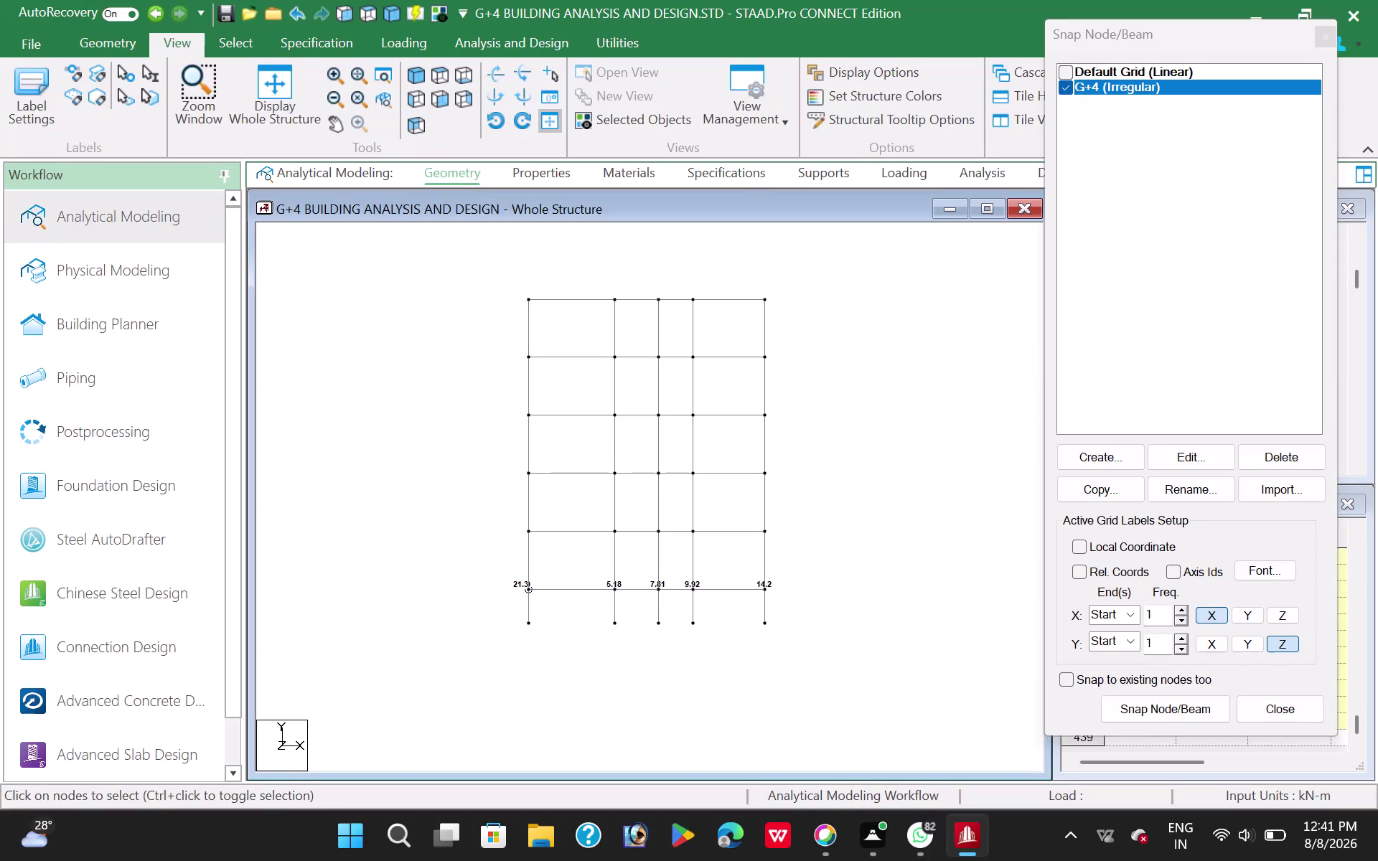
Zoom in and pan the five-storey G+4 elevation frame to the centre of the window.
scroll(down, 3)
middle_drag(444, 529, 442, 544)
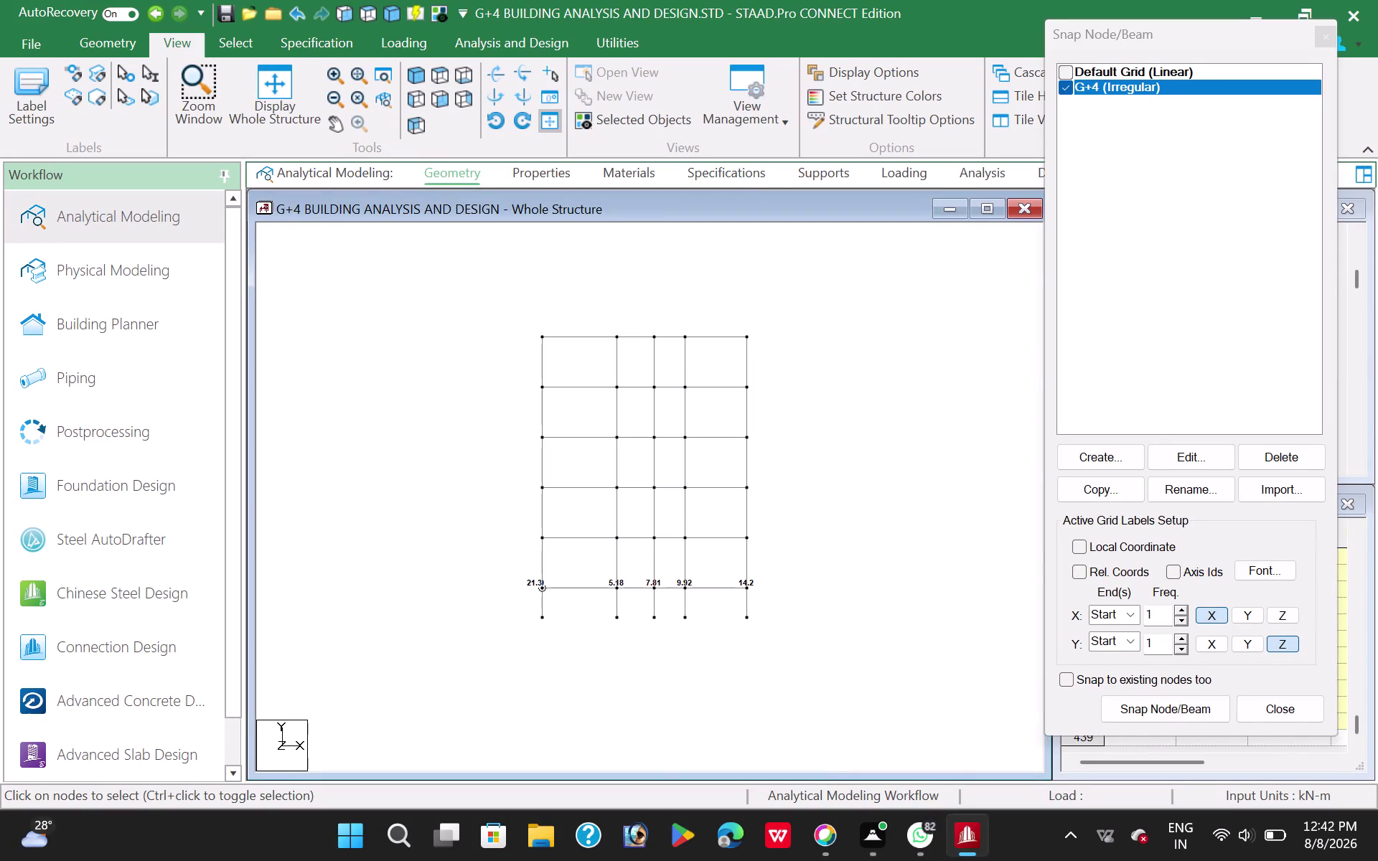
scroll(up, 3)
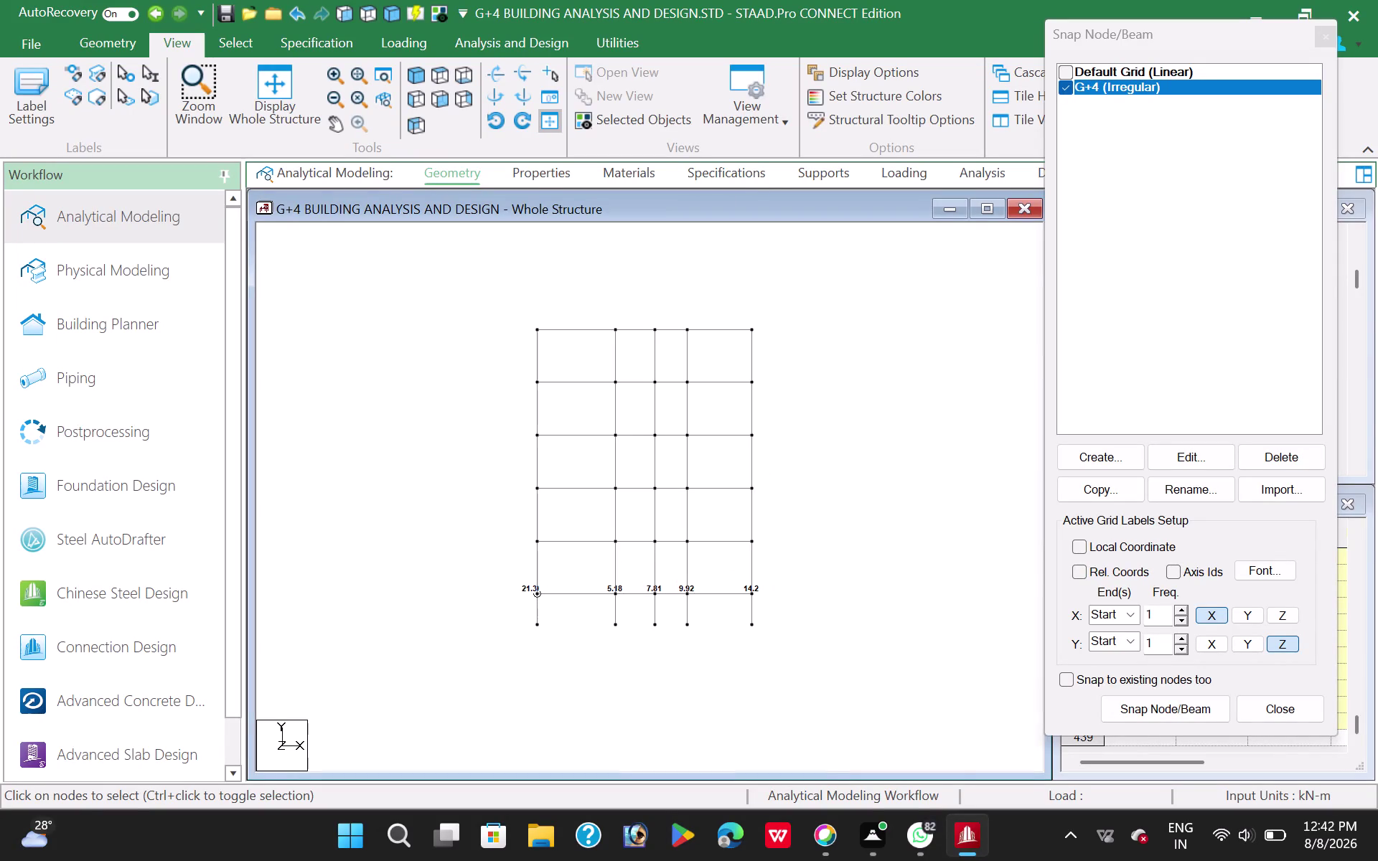
scroll(up, 3)
middle_drag(453, 530, 460, 558)
scroll(up, 3)
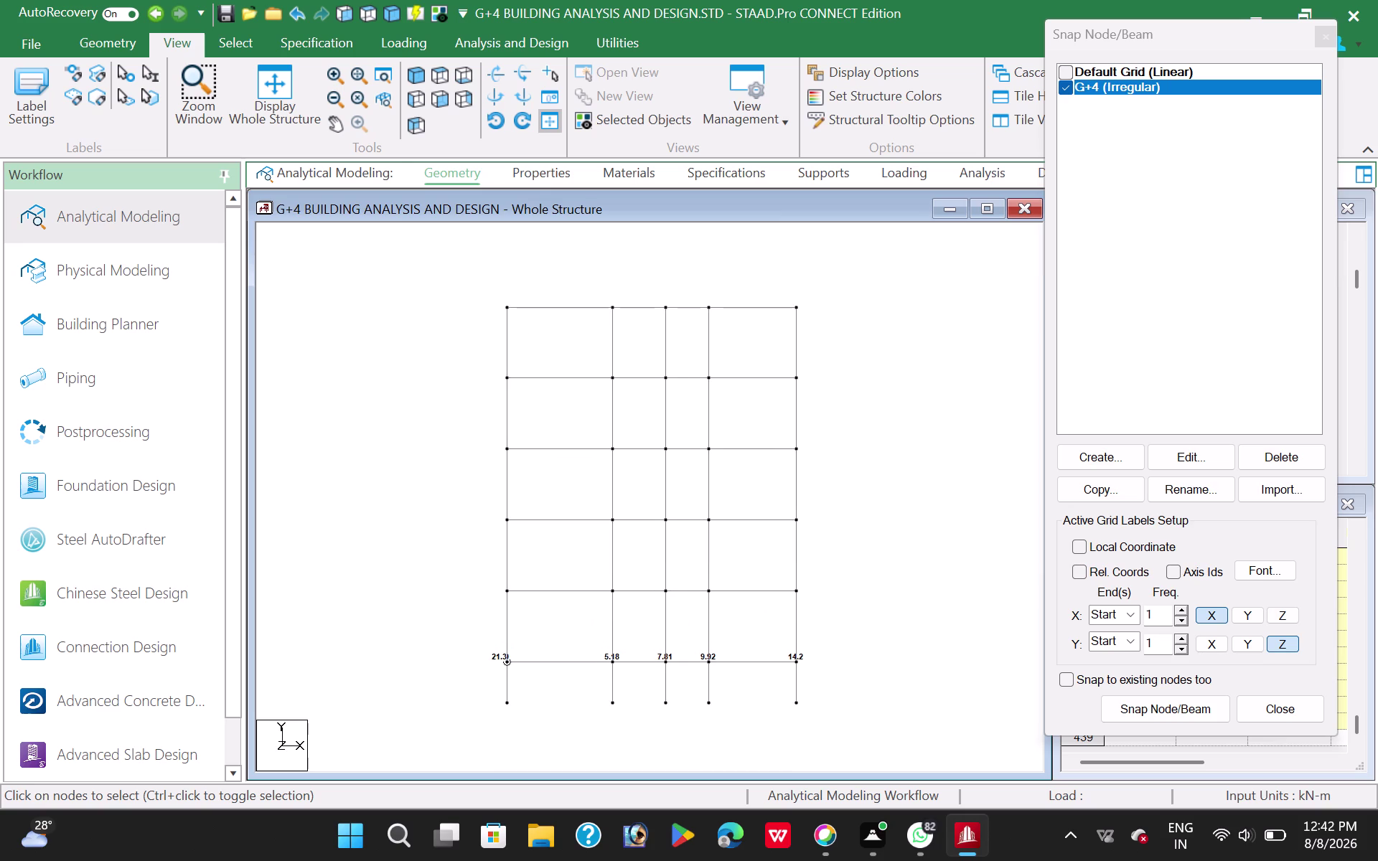
scroll(up, 3)
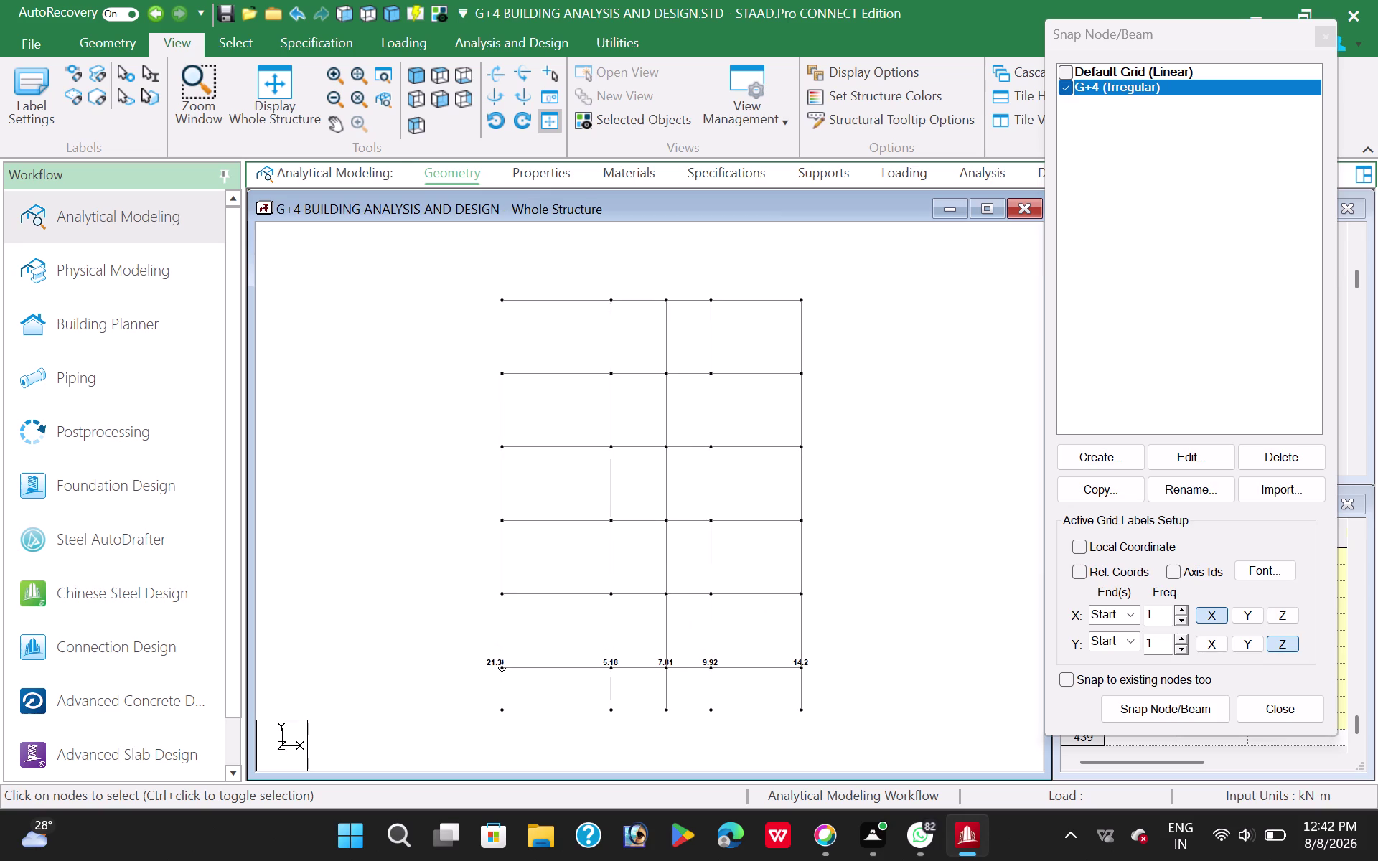